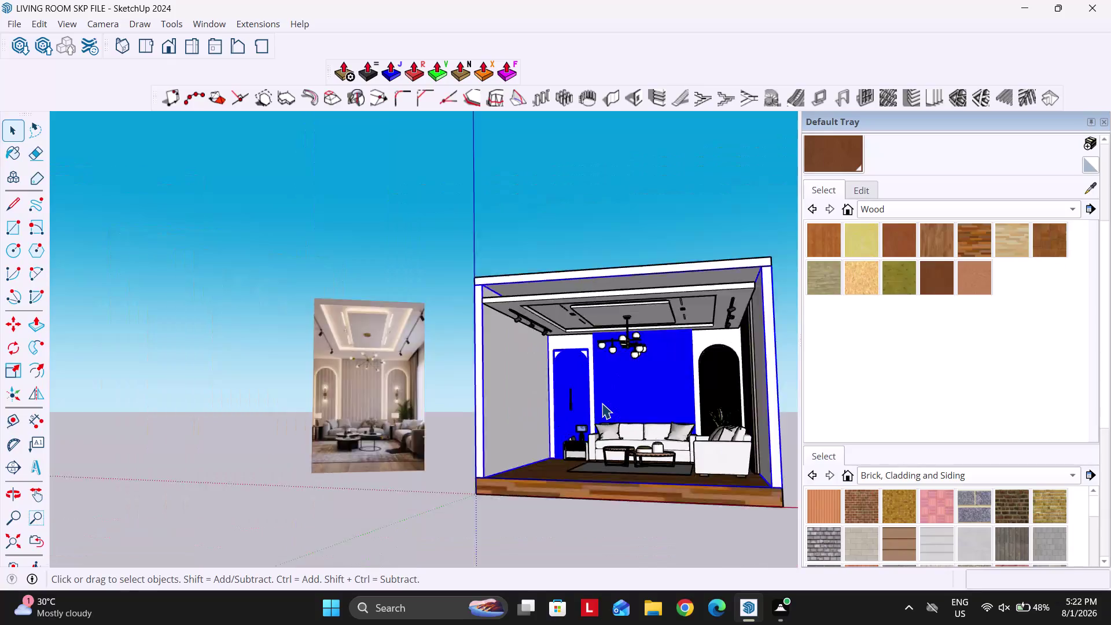
Zoom in on the blue fluted accent wall, arch and sofa inside the living room model.
scroll(up, 3)
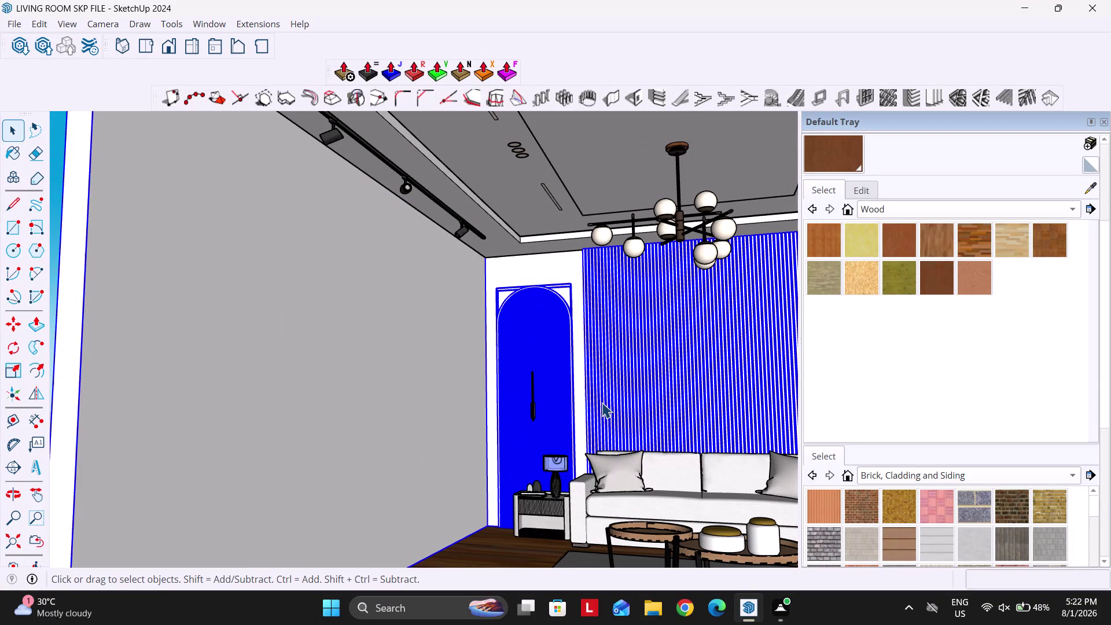